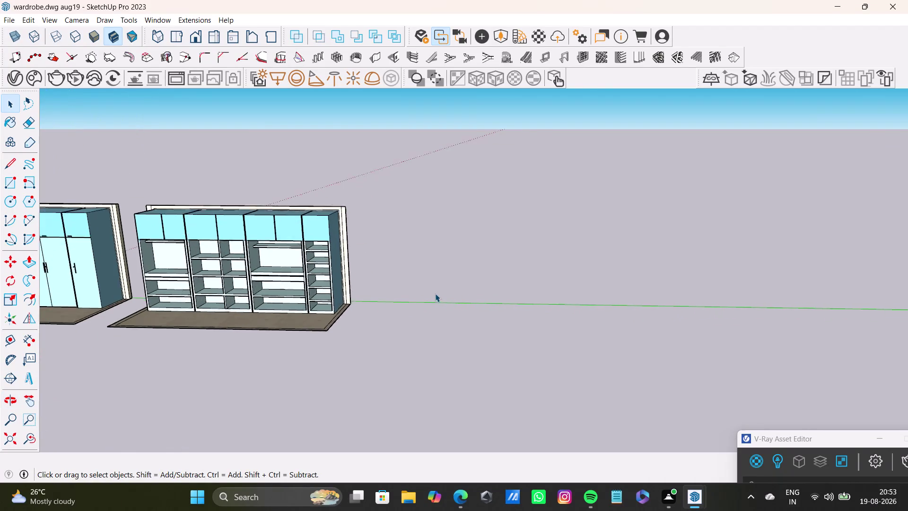
Draw a rectangular floor face on the ground right of the open-shelf wardrobe.
scroll(up, 3)
middle_drag(436, 286, 447, 319)
click(10, 184)
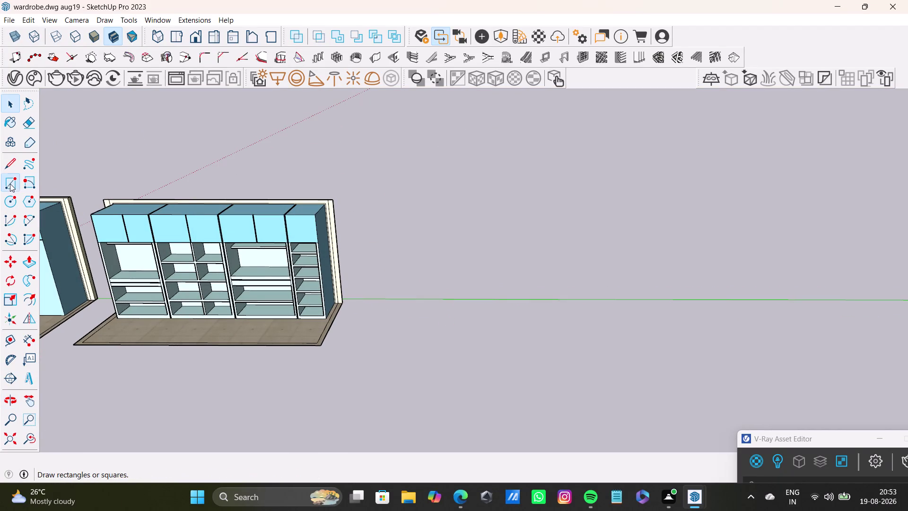
click(374, 299)
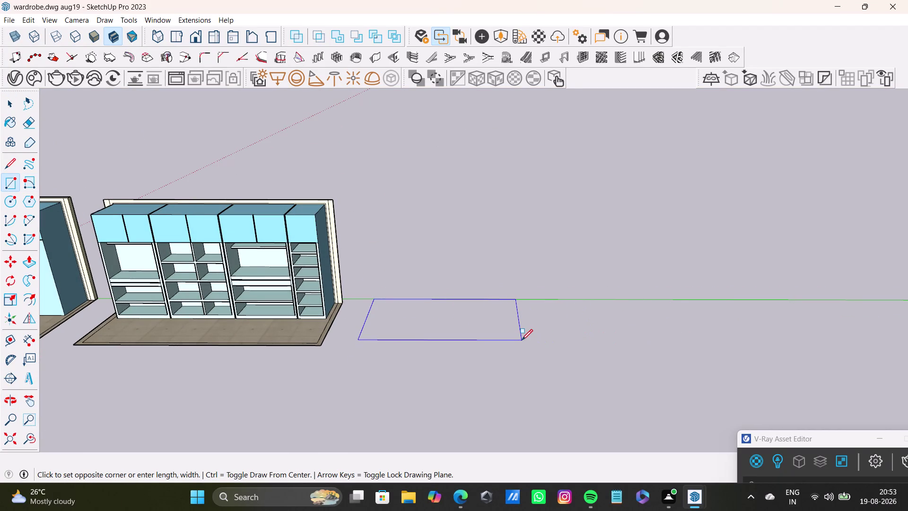
click(522, 340)
Orbit around and beneath the models to check the new face and the bases' undersides.
key(space)
scroll(down, 3)
middle_drag(466, 325, 456, 371)
middle_drag(460, 362, 460, 362)
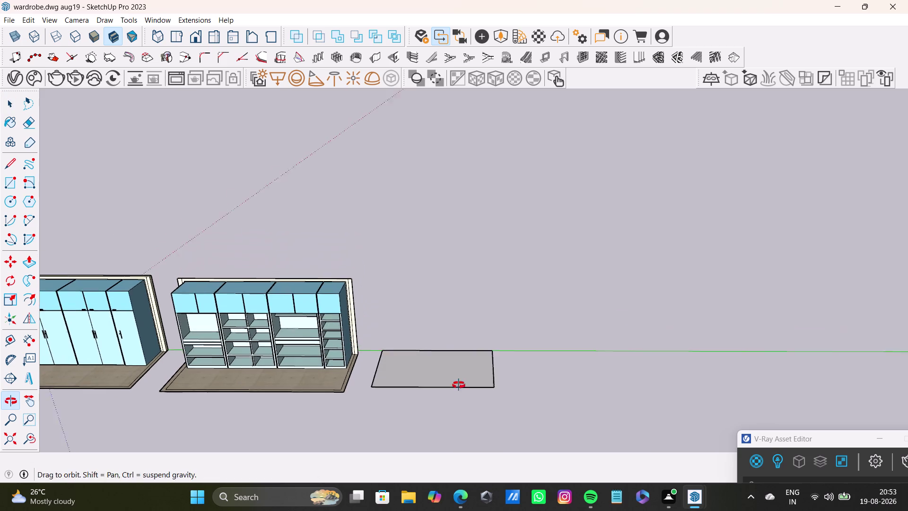
middle_drag(460, 363, 450, 443)
middle_drag(428, 363, 465, 314)
middle_drag(464, 319, 454, 454)
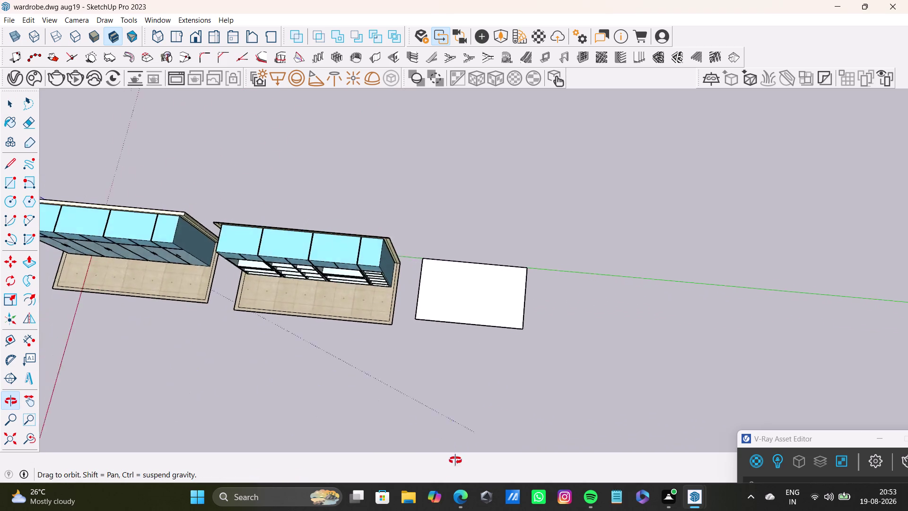
middle_drag(454, 453, 447, 266)
scroll(up, 3)
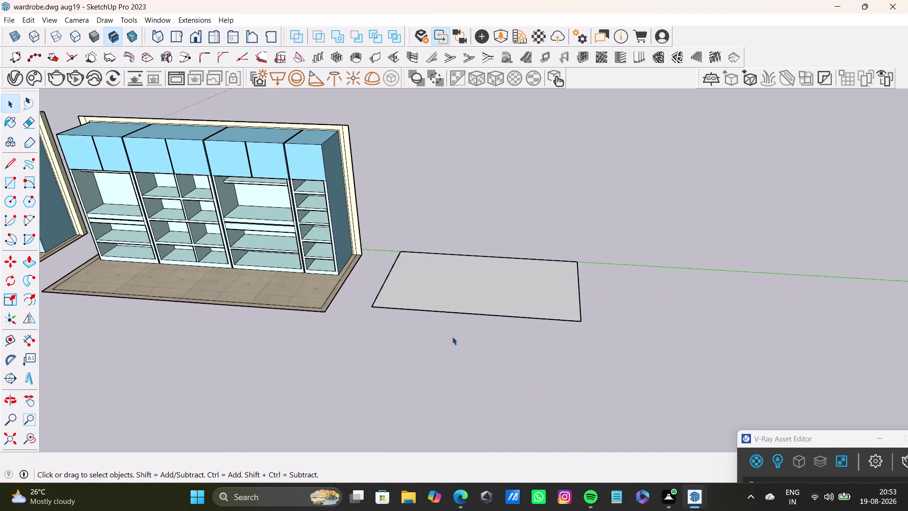
middle_drag(452, 336, 492, 173)
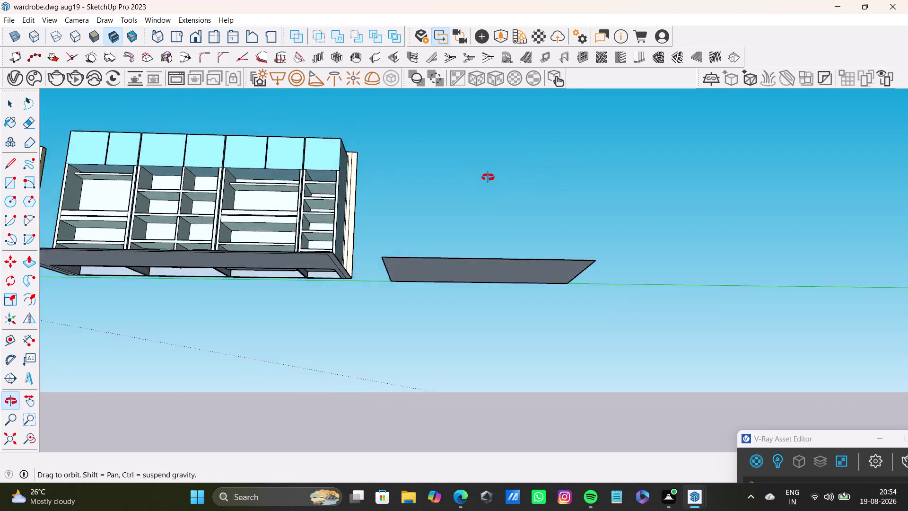
middle_drag(491, 174, 470, 211)
scroll(down, 3)
middle_drag(325, 290, 525, 275)
scroll(up, 3)
middle_drag(427, 246, 427, 195)
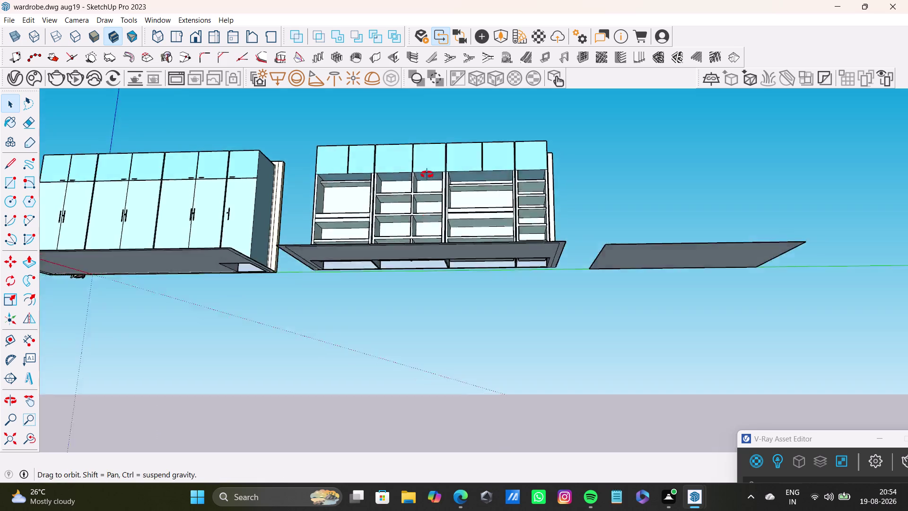
middle_drag(427, 194, 427, 152)
scroll(up, 3)
Draw a rectangle across the underside of the open-shelf wardrobe's base.
middle_drag(393, 237, 390, 185)
click(7, 183)
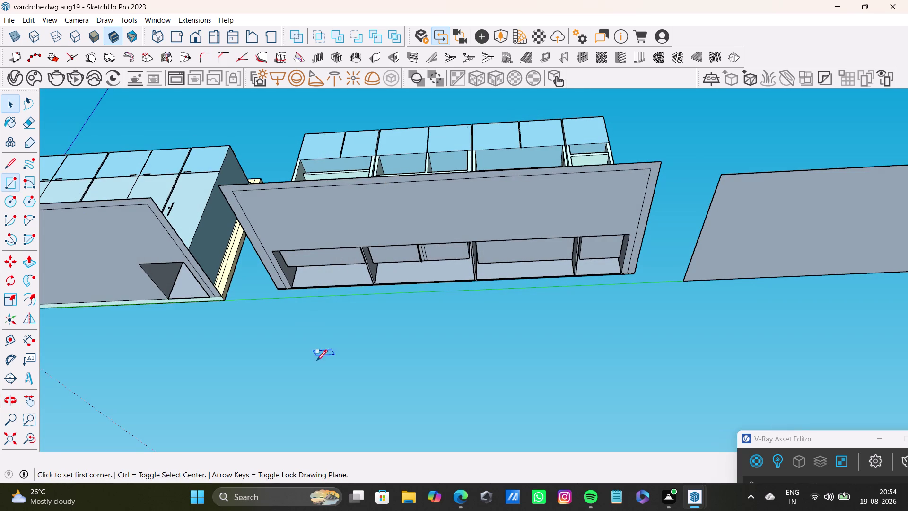
scroll(up, 3)
click(287, 275)
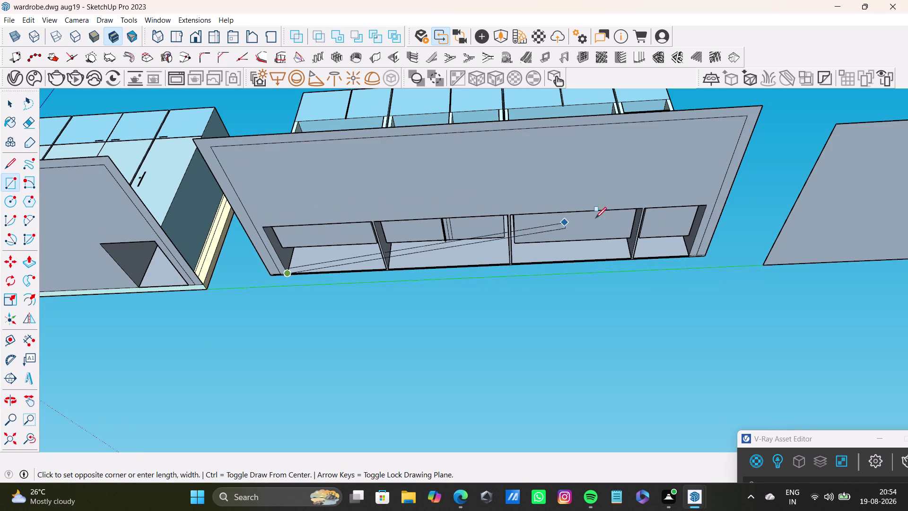
click(704, 206)
key(space)
scroll(down, 3)
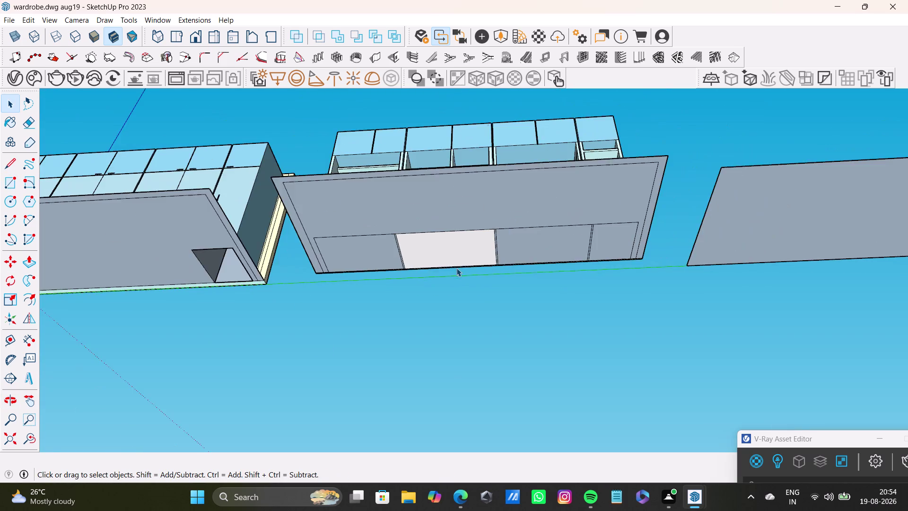
Draw a small rectangle under the door wardrobe's base.
scroll(down, 3)
middle_drag(421, 256, 626, 272)
drag(5, 182, 13, 182)
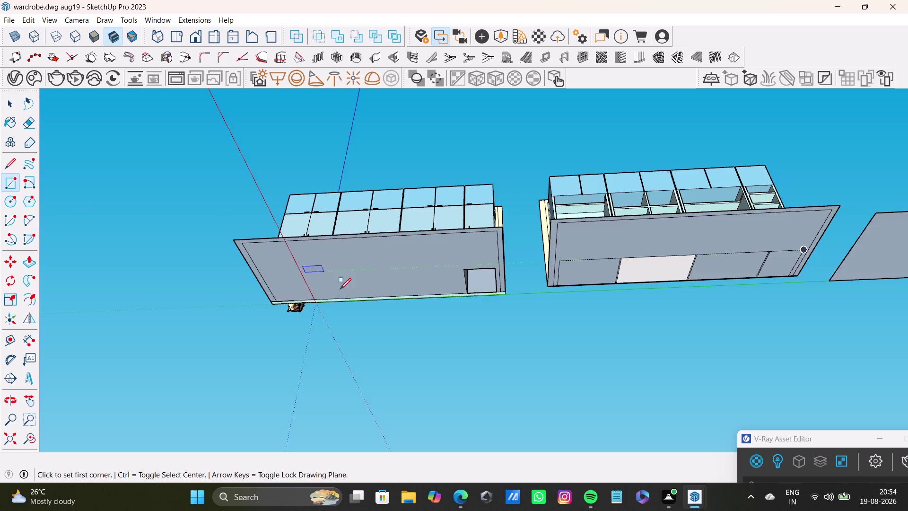
scroll(up, 3)
click(511, 253)
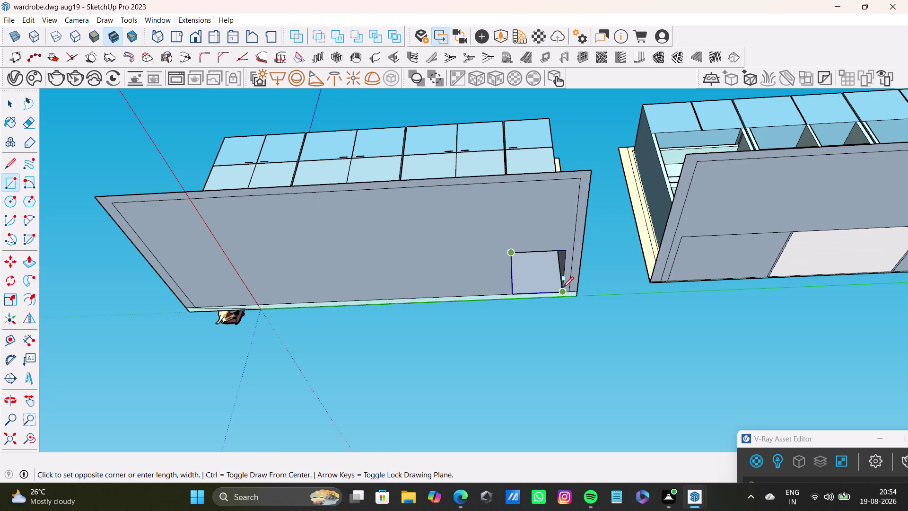
click(562, 288)
key(space)
Orbit back out to a front view of both wardrobes.
scroll(down, 3)
middle_drag(587, 247, 574, 409)
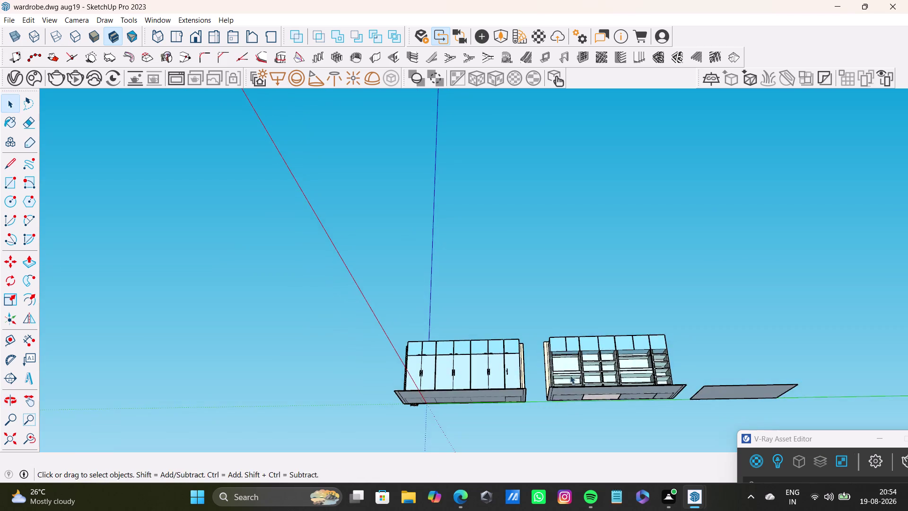
middle_drag(569, 369, 584, 494)
scroll(down, 3)
middle_drag(589, 370, 435, 355)
scroll(up, 3)
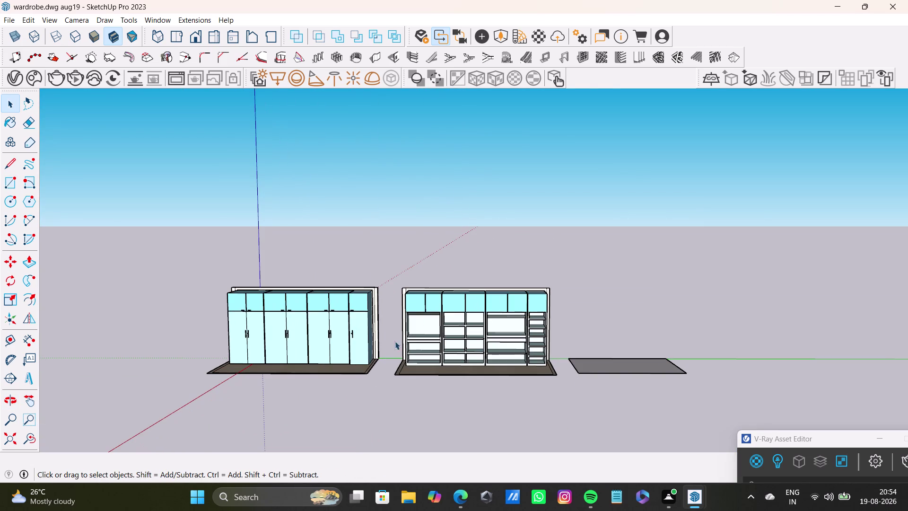
Move the floor face farther to the right.
click(629, 367)
scroll(down, 3)
middle_drag(623, 362, 430, 346)
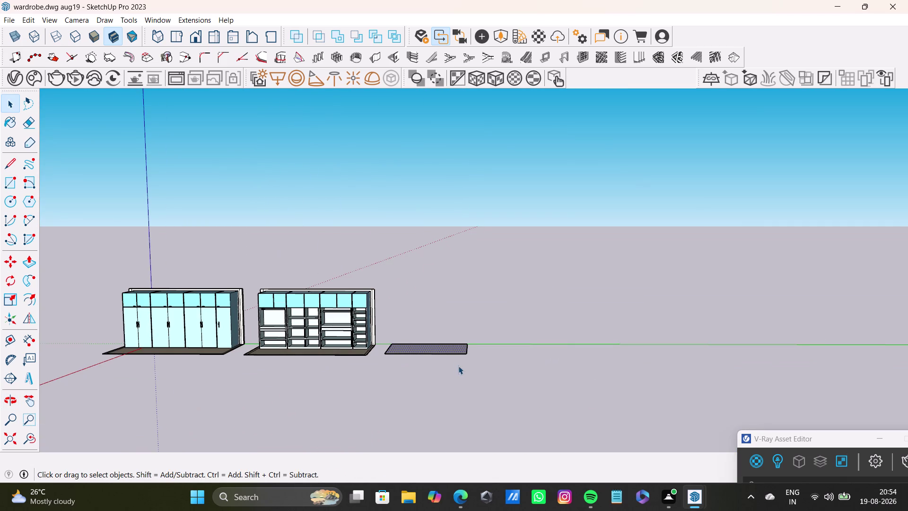
key(m)
click(465, 354)
click(564, 357)
key(space)
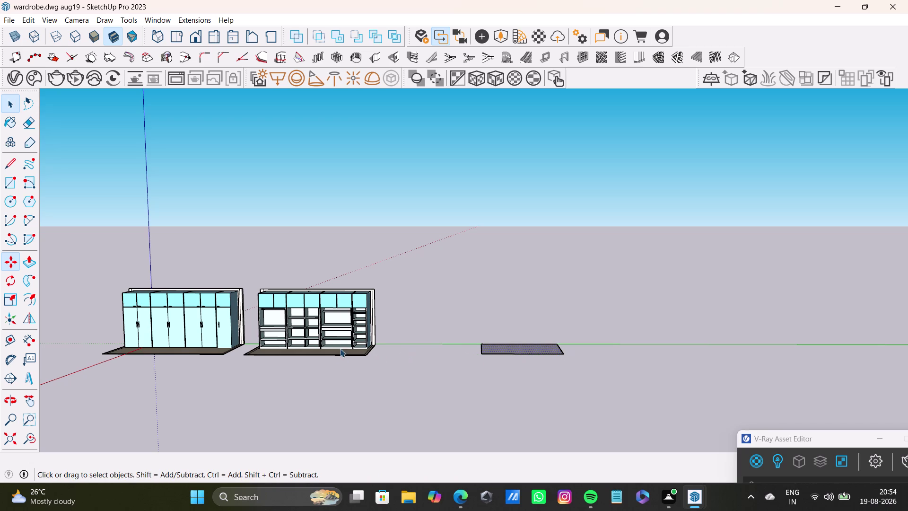
Select the open-shelf wardrobe and orbit in closer to it.
drag(249, 267, 408, 396)
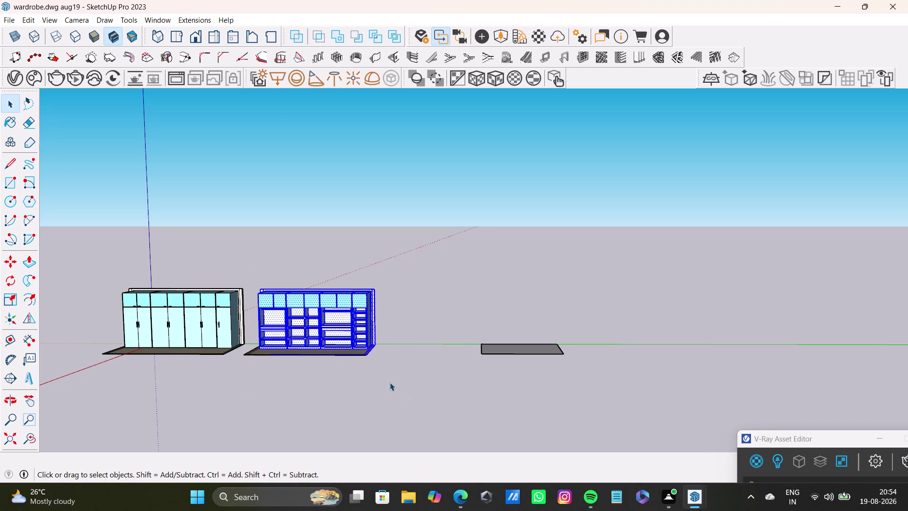
key(m)
click(362, 360)
key(space)
middle_drag(359, 358, 435, 340)
middle_drag(431, 369, 424, 463)
scroll(up, 3)
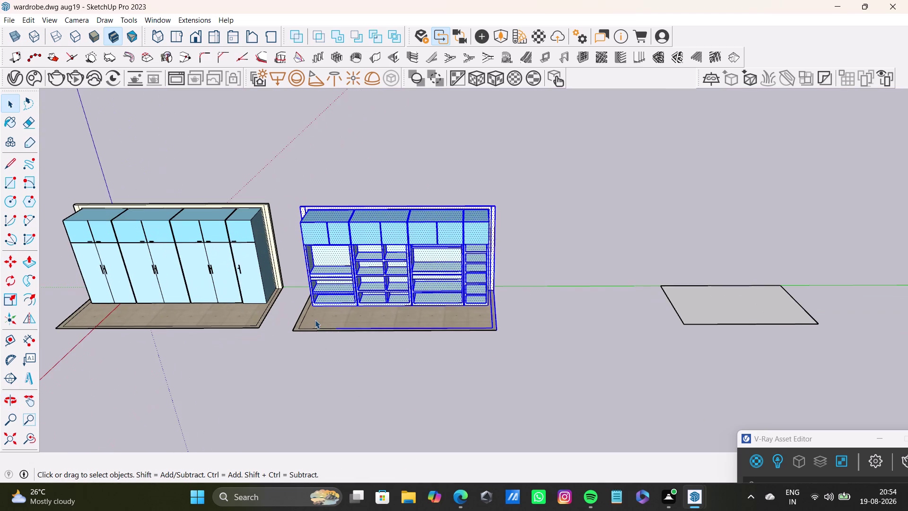
Move the open-shelf wardrobe farther right, picked by its base corner.
triple_click(315, 319)
key(m)
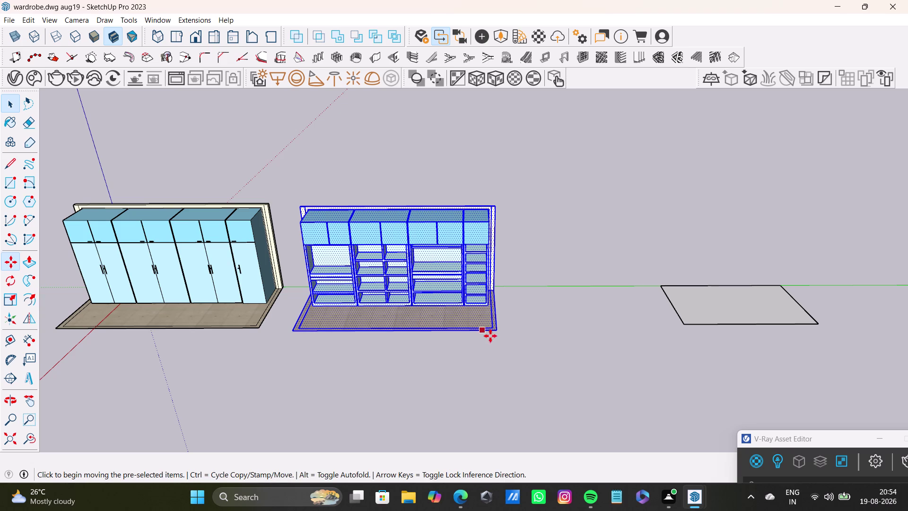
click(499, 332)
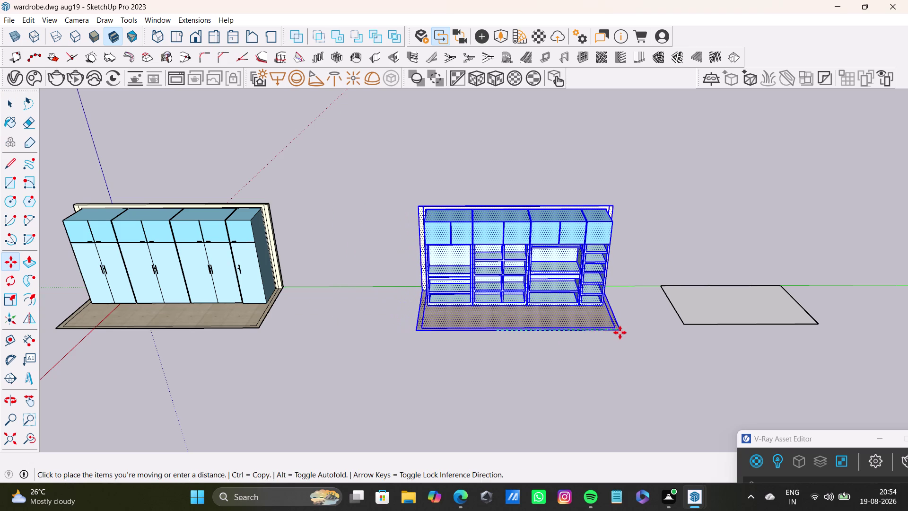
click(620, 333)
key(space)
click(342, 296)
scroll(down, 3)
middle_drag(298, 340, 457, 331)
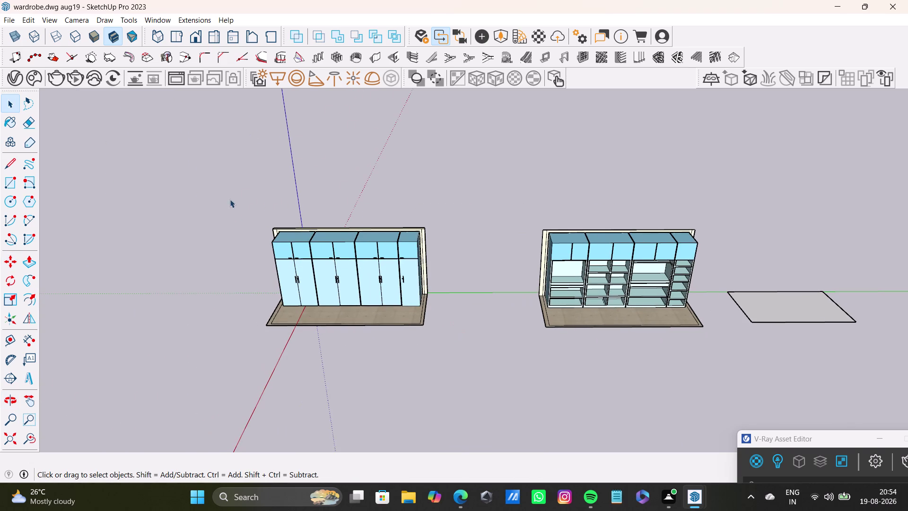
Shift the door wardrobe slightly to the right.
drag(229, 199, 497, 391)
key(m)
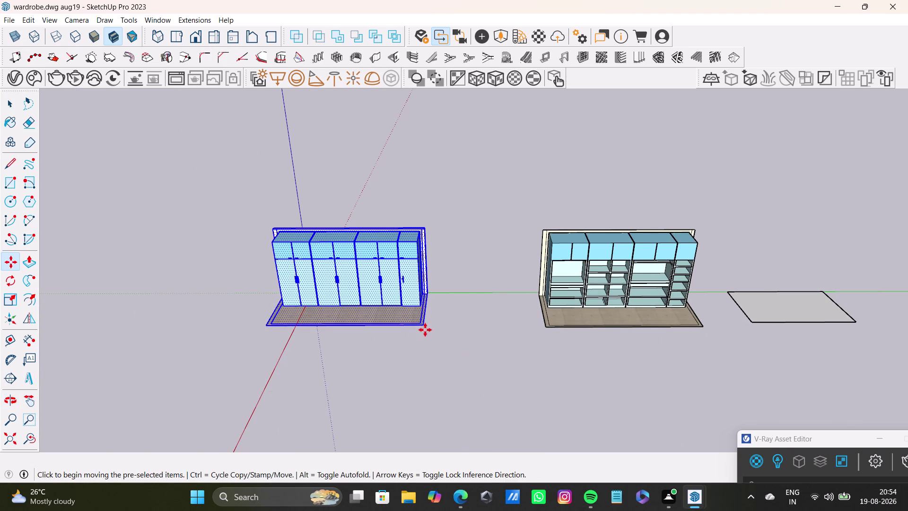
click(423, 326)
click(462, 326)
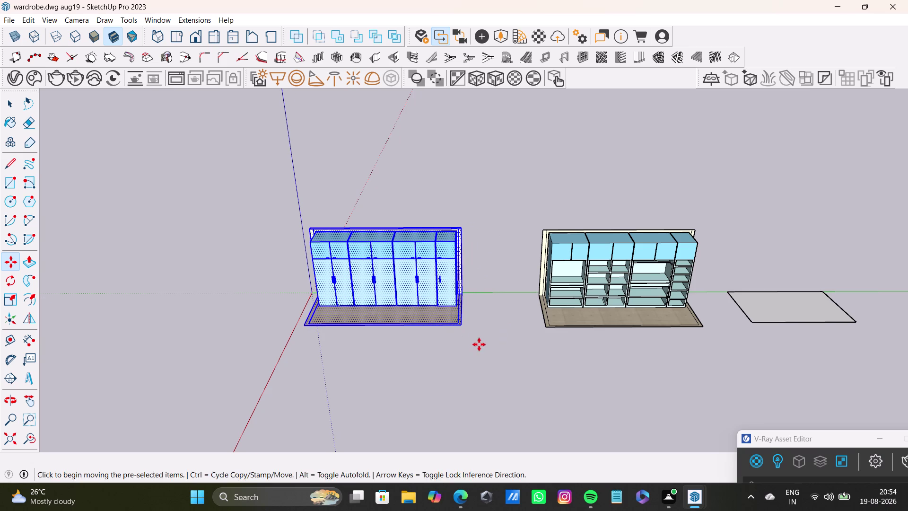
scroll(down, 3)
middle_drag(491, 343, 370, 347)
key(space)
Move the open-shelf wardrobe back beside the door wardrobe.
drag(400, 248, 546, 381)
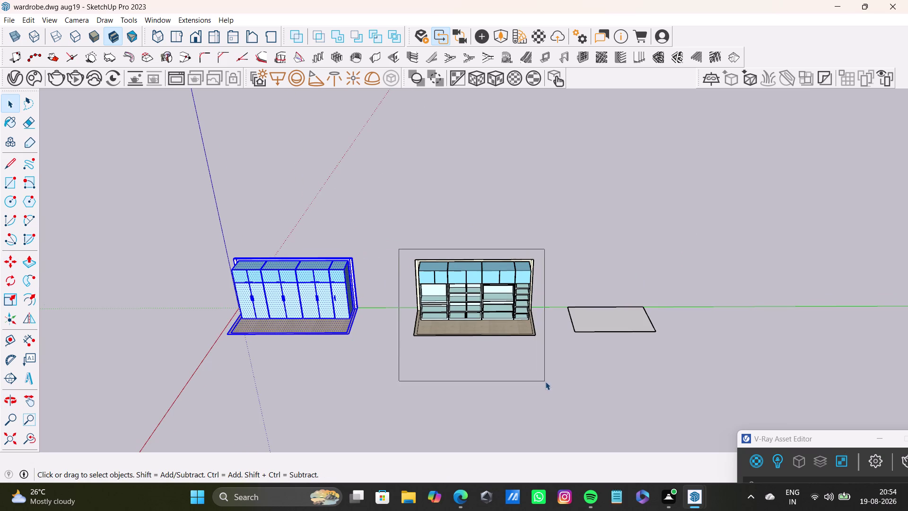
drag(545, 381, 547, 381)
key(m)
click(533, 337)
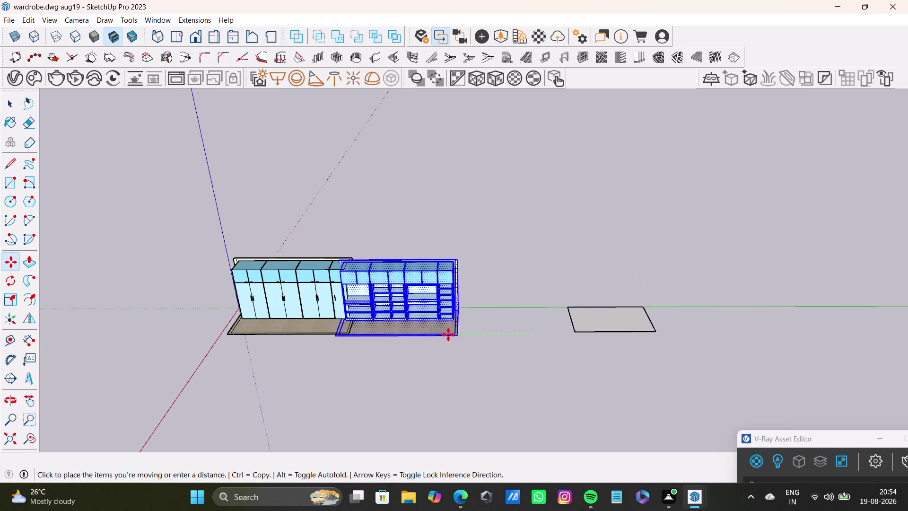
click(474, 333)
key(space)
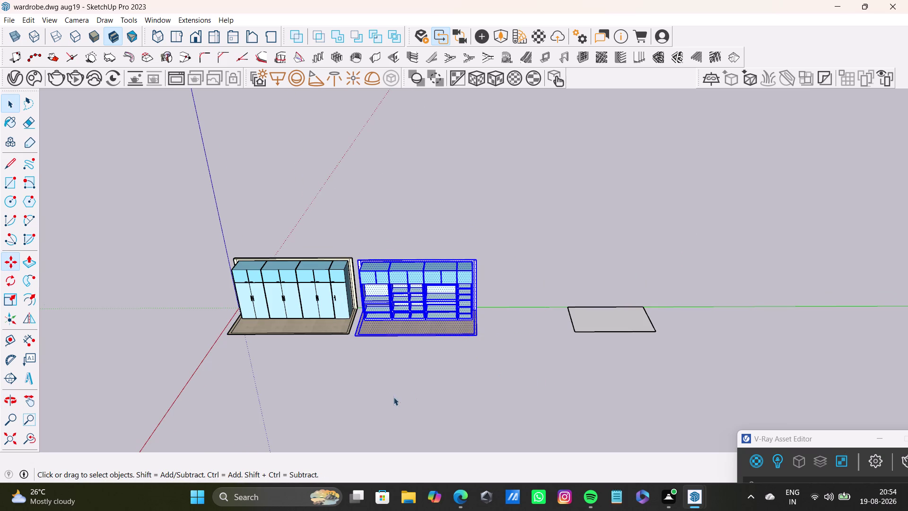
click(396, 380)
Orbit to a side view and select the whole open-shelf unit.
middle_drag(427, 359, 179, 365)
scroll(up, 3)
middle_drag(396, 351, 239, 330)
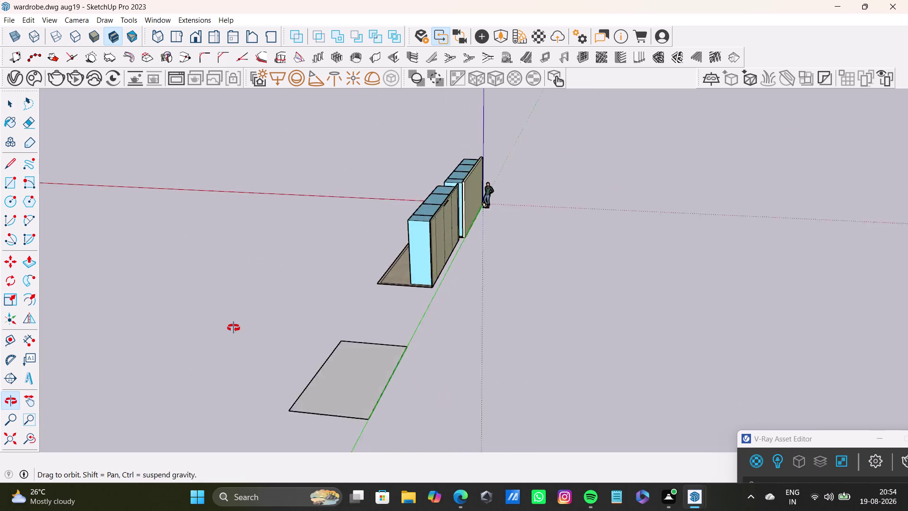
middle_drag(239, 331, 208, 339)
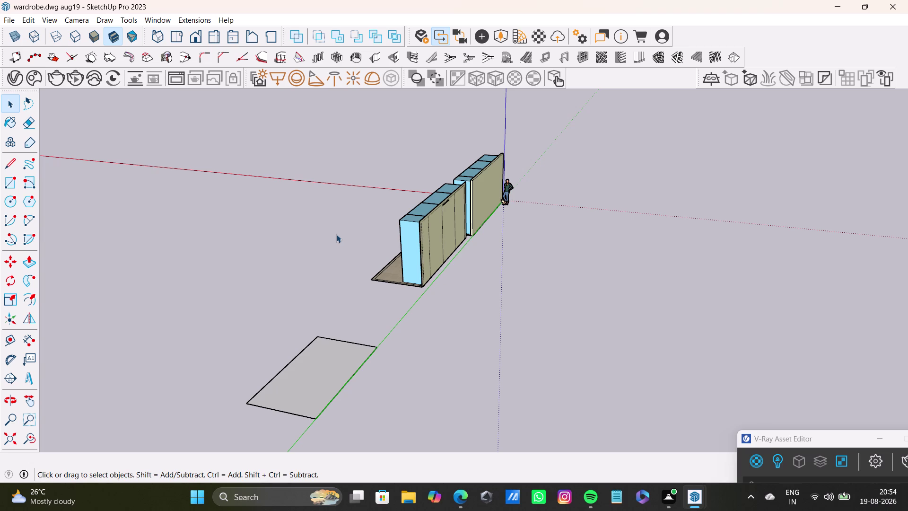
middle_drag(399, 288, 411, 260)
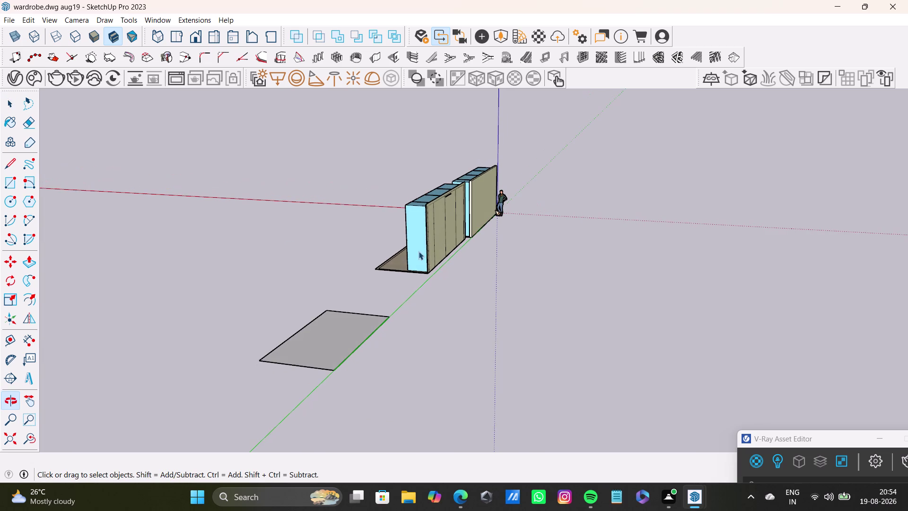
key(space)
triple_click(418, 253)
middle_drag(422, 284, 394, 312)
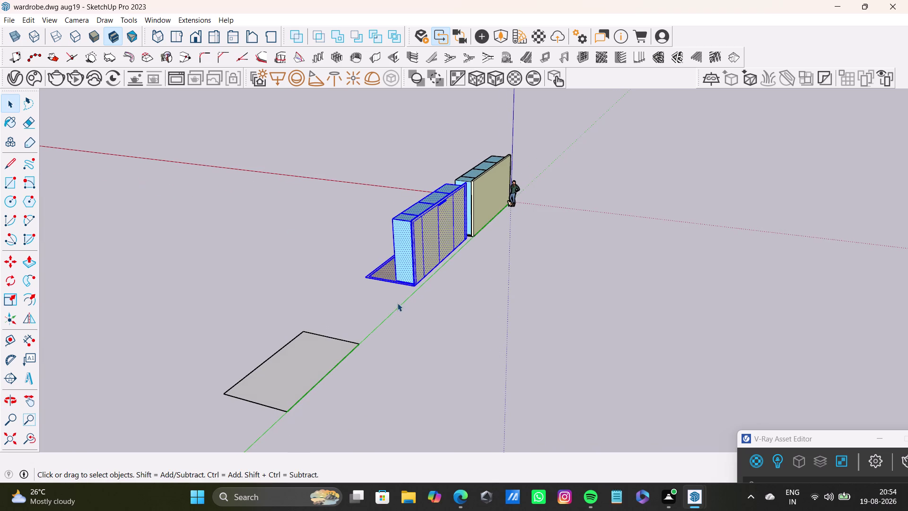
Begin moving the open-shelf unit, then view the gap between the units from the front.
key(m)
scroll(up, 3)
click(417, 289)
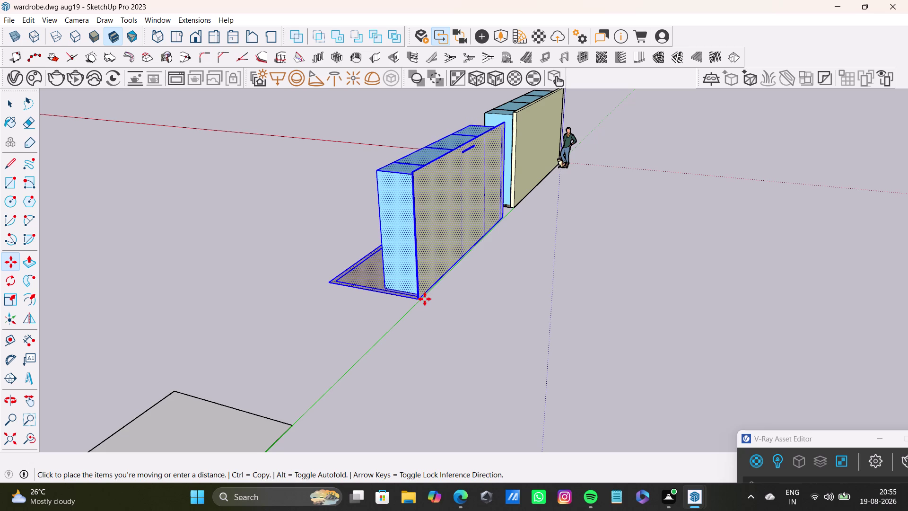
click(426, 299)
key(space)
middle_drag(390, 308, 604, 364)
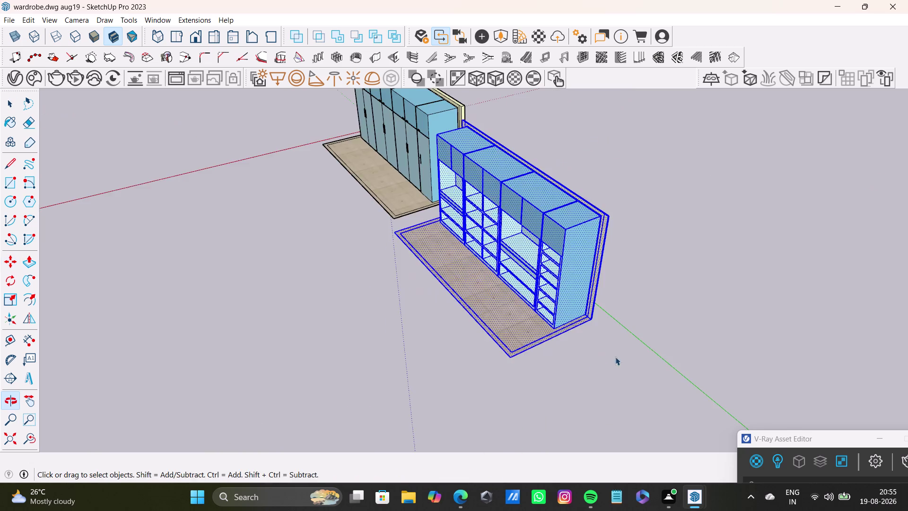
scroll(down, 3)
middle_drag(474, 320, 625, 306)
scroll(up, 3)
middle_drag(420, 282, 580, 272)
scroll(up, 3)
middle_drag(412, 246, 444, 237)
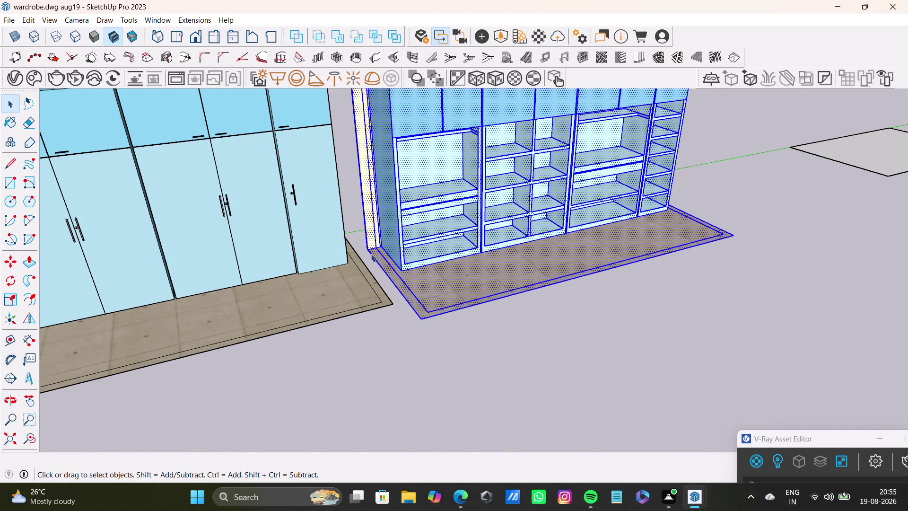
Move the shelf unit up against the door unit and check their alignment.
key(m)
drag(369, 252, 368, 247)
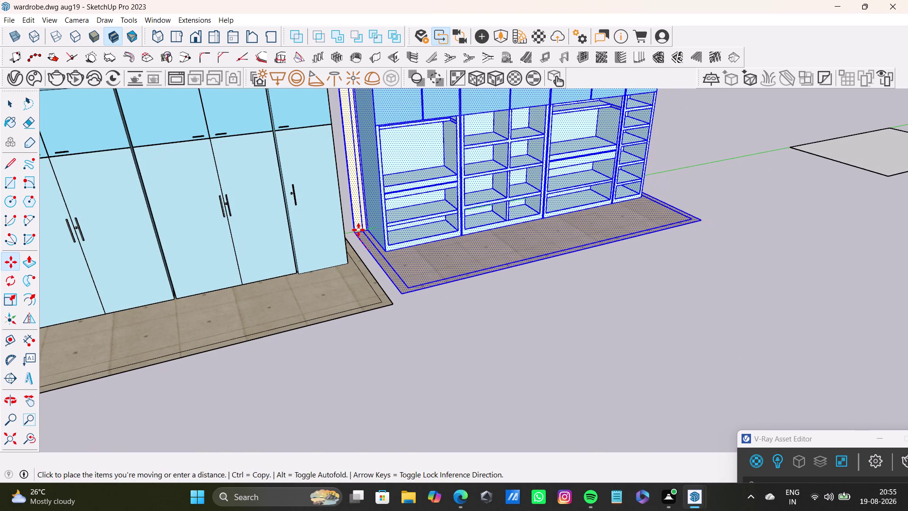
click(359, 229)
key(space)
scroll(down, 3)
middle_drag(434, 285, 314, 296)
middle_drag(363, 268, 352, 284)
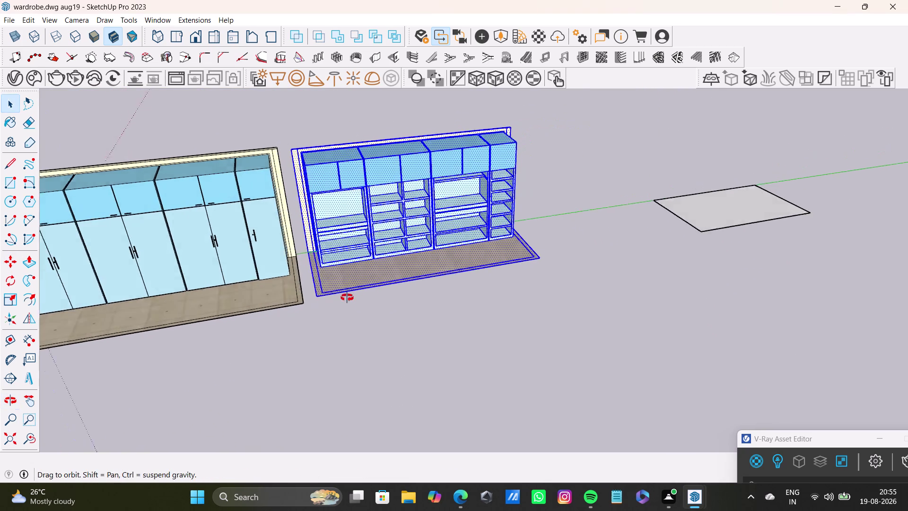
middle_drag(353, 284, 228, 285)
middle_drag(392, 235, 328, 329)
middle_drag(406, 299, 104, 284)
scroll(up, 3)
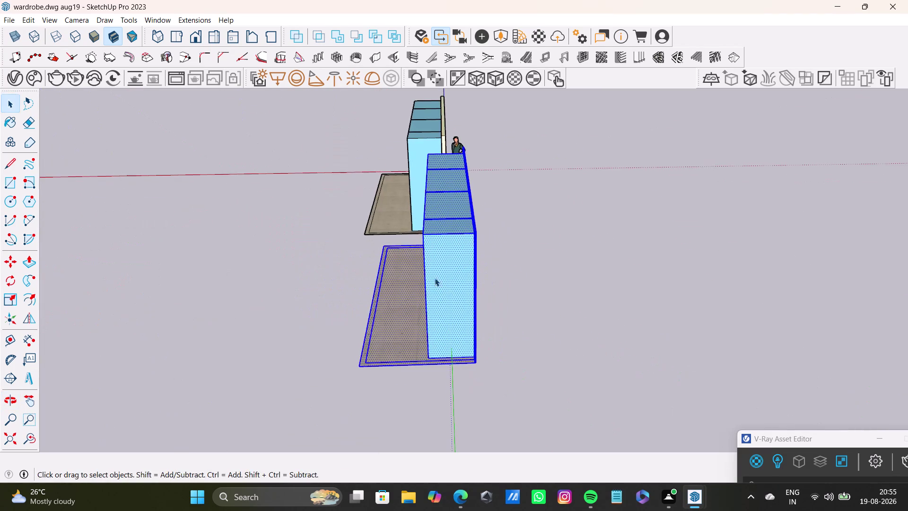
middle_drag(440, 275, 301, 263)
middle_drag(422, 282, 435, 270)
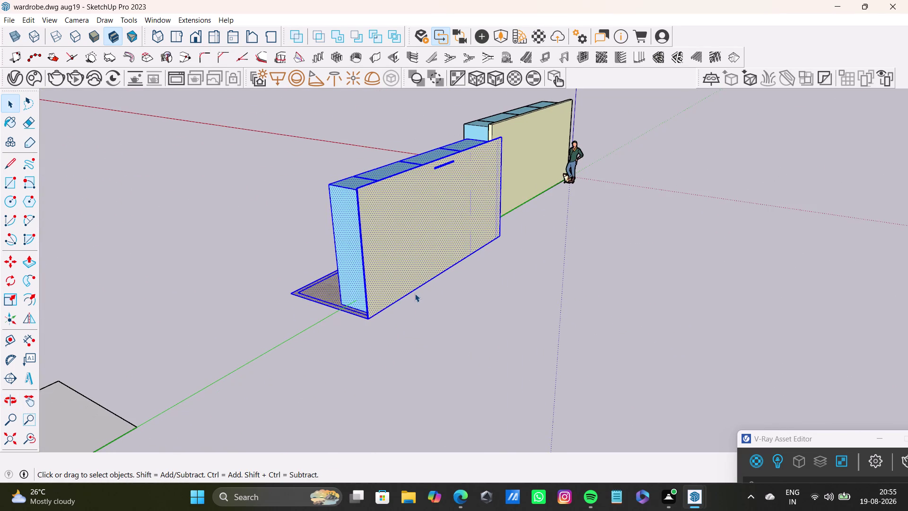
Shift the shelf unit along the green axis into its final spot.
key(m)
click(373, 316)
click(345, 299)
key(space)
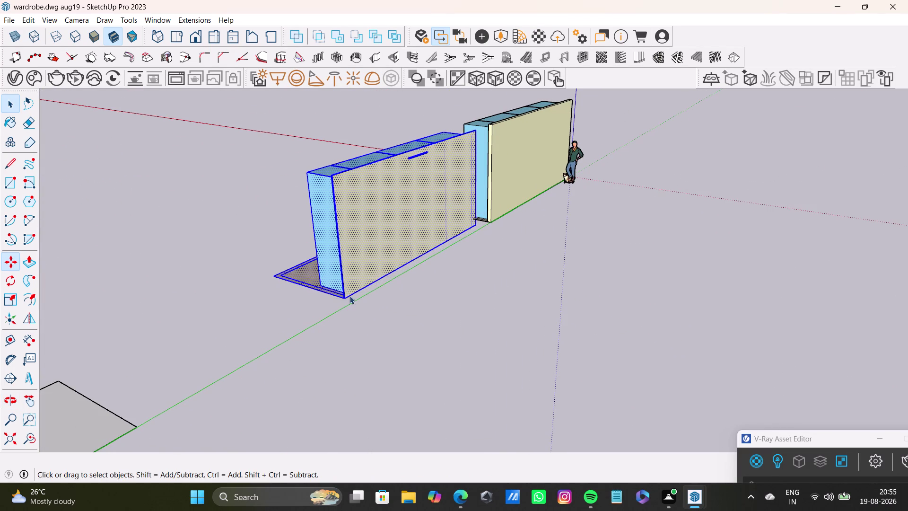
click(375, 270)
click(375, 270)
key(p)
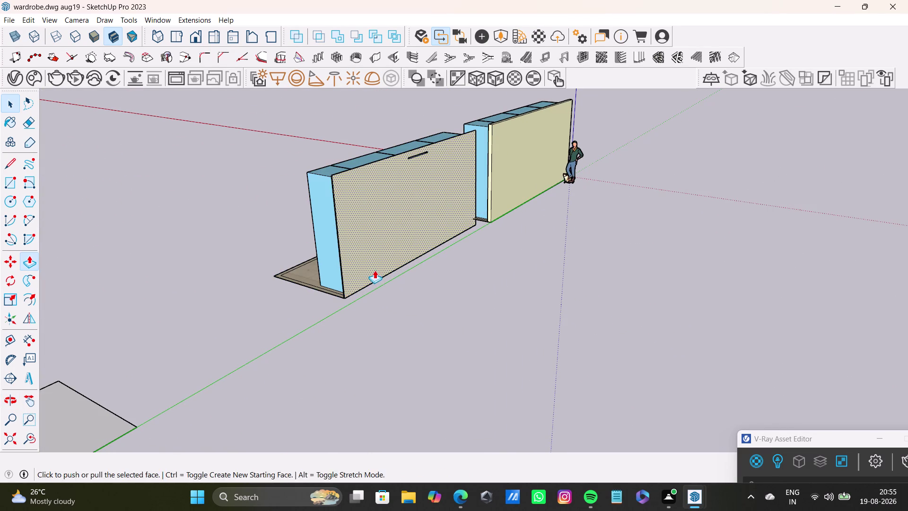
click(375, 270)
key(space)
scroll(down, 3)
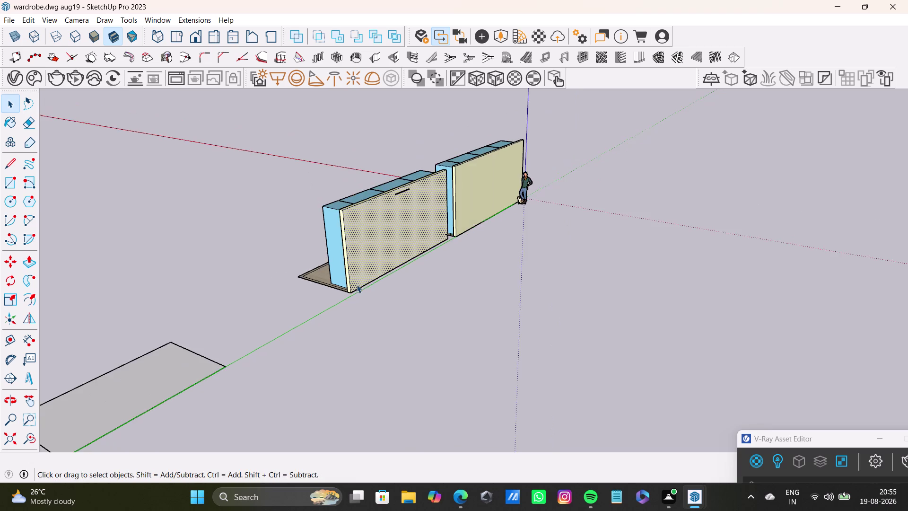
Select the whole open-shelf unit and move it further along, next to the door unit.
middle_drag(356, 285, 570, 345)
scroll(down, 3)
middle_drag(479, 341, 656, 329)
key(space)
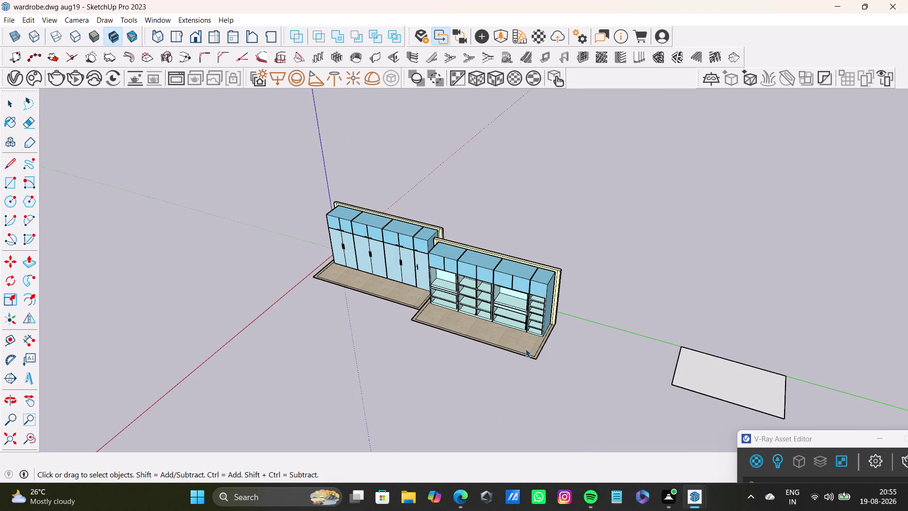
middle_drag(470, 364, 698, 355)
scroll(up, 3)
middle_drag(501, 285, 443, 232)
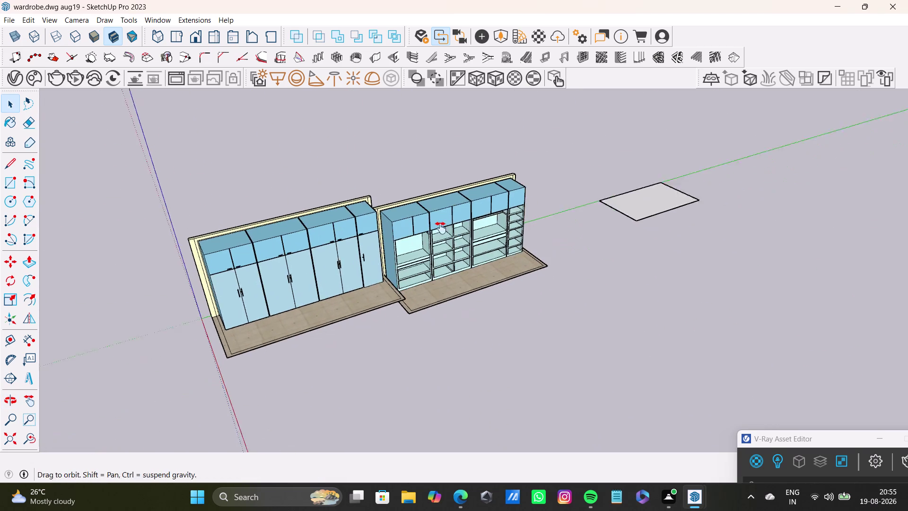
middle_drag(443, 233, 436, 215)
middle_drag(474, 258, 334, 189)
triple_click(543, 267)
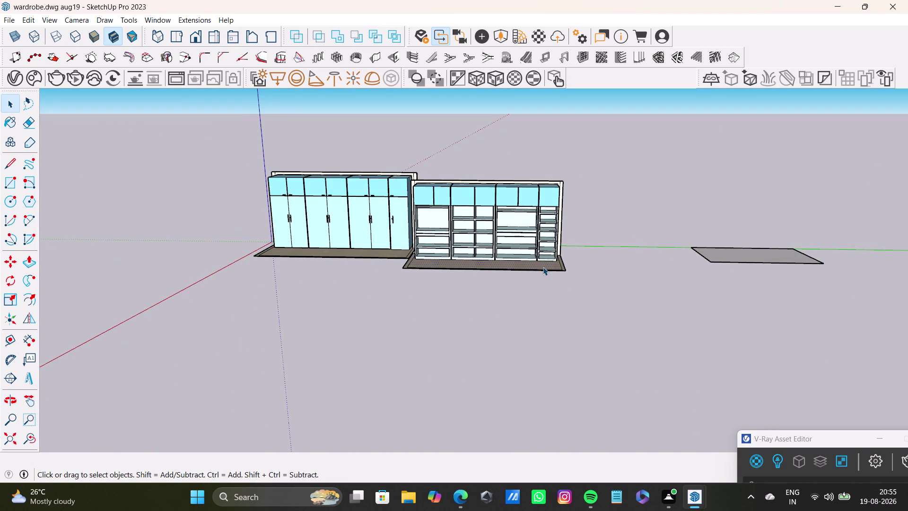
key(m)
click(568, 273)
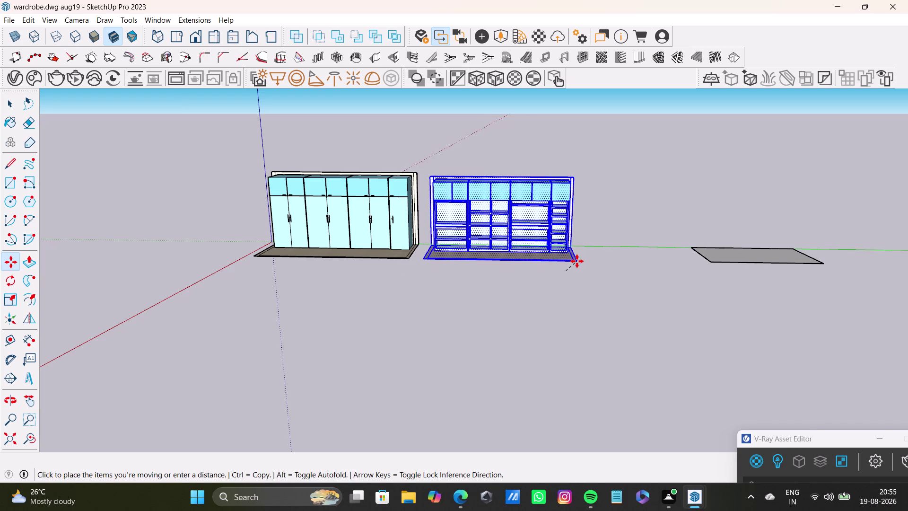
click(577, 262)
Reposition the shelf unit in line beside the door unit, then clear the selection.
middle_drag(433, 284, 523, 365)
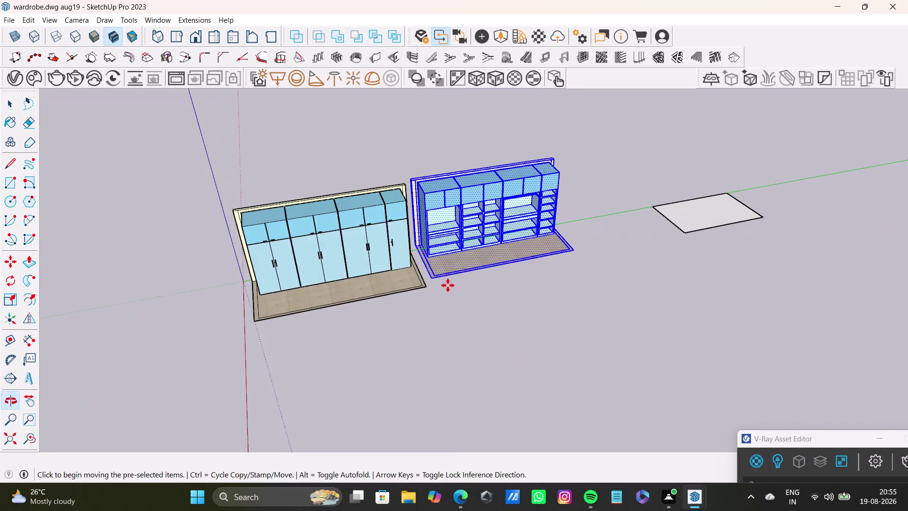
scroll(up, 3)
click(423, 275)
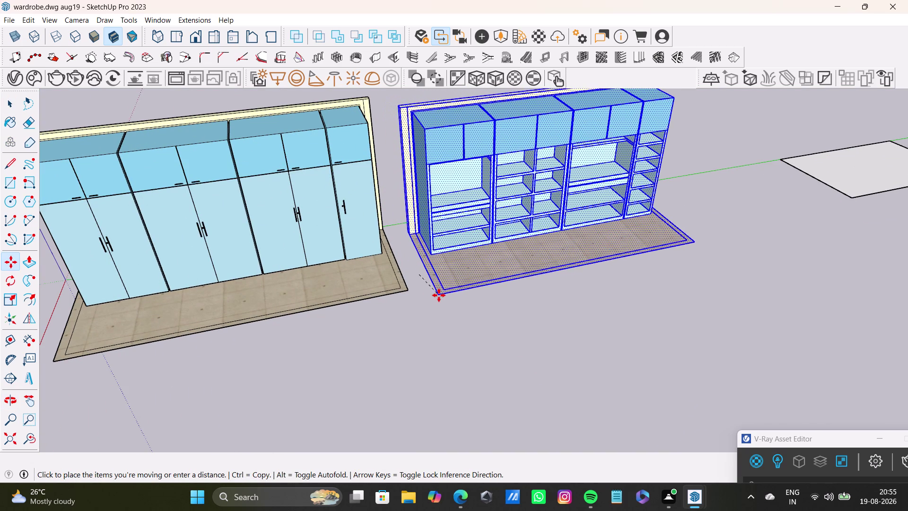
click(440, 295)
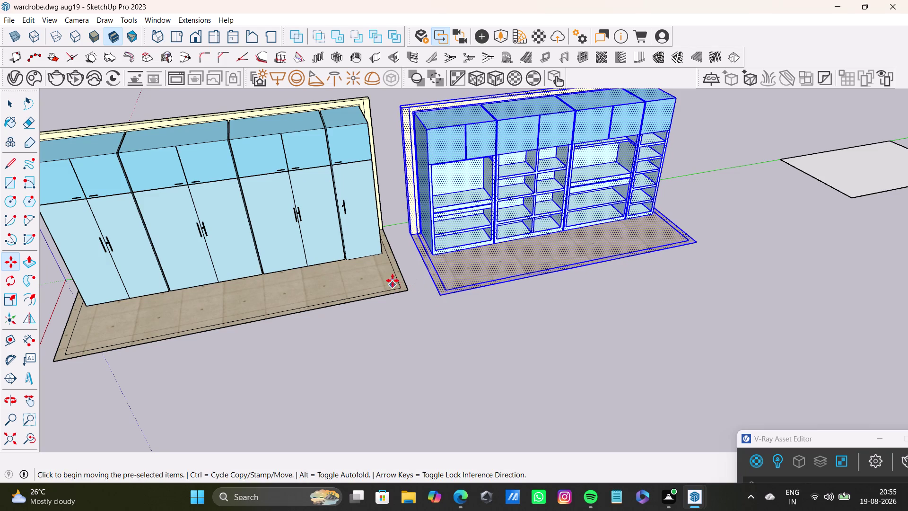
middle_drag(393, 280, 298, 252)
key(space)
click(408, 316)
Select the loose floor face and move it closer to the wardrobe units.
scroll(down, 3)
middle_drag(433, 308, 460, 262)
scroll(up, 3)
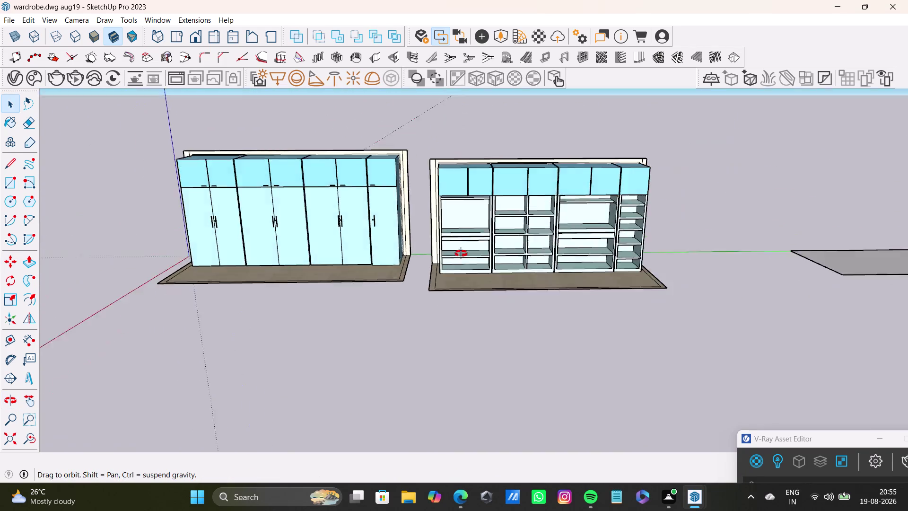
middle_drag(460, 262, 332, 265)
scroll(down, 3)
scroll(down, 3)
middle_drag(339, 269, 341, 142)
middle_drag(345, 246, 348, 214)
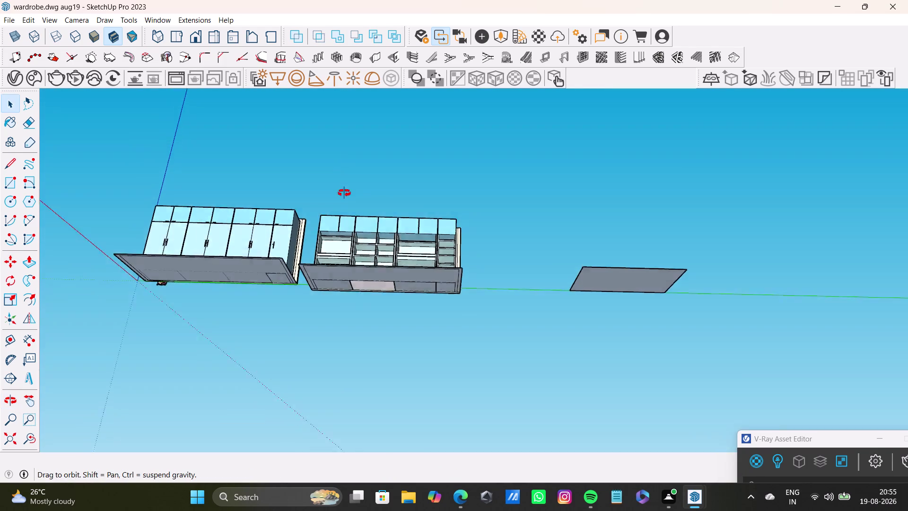
middle_drag(348, 214, 391, 425)
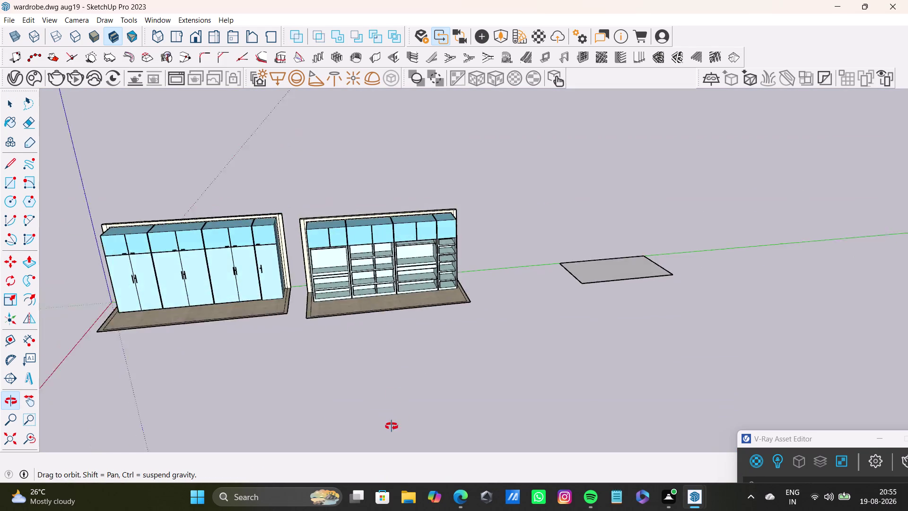
middle_drag(392, 425, 393, 428)
scroll(down, 3)
middle_drag(345, 343, 405, 286)
middle_drag(410, 282, 337, 287)
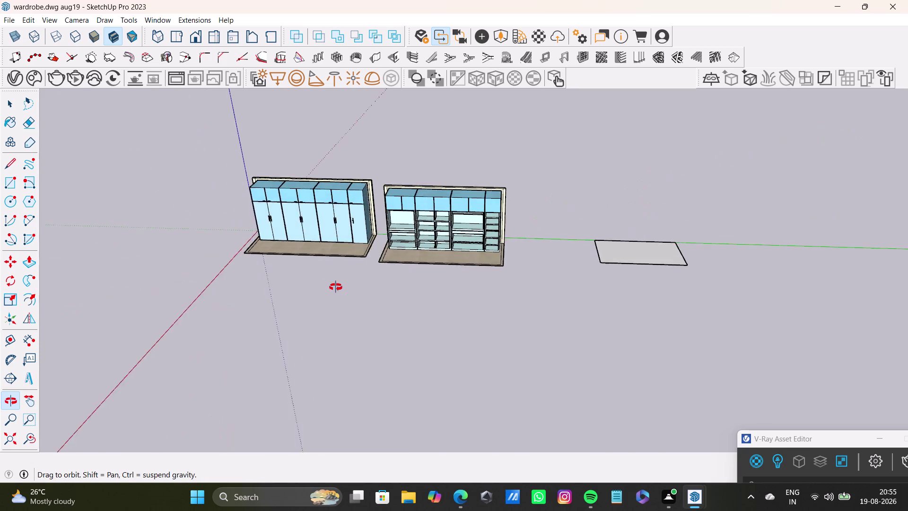
middle_drag(337, 288, 335, 338)
middle_drag(525, 250, 379, 287)
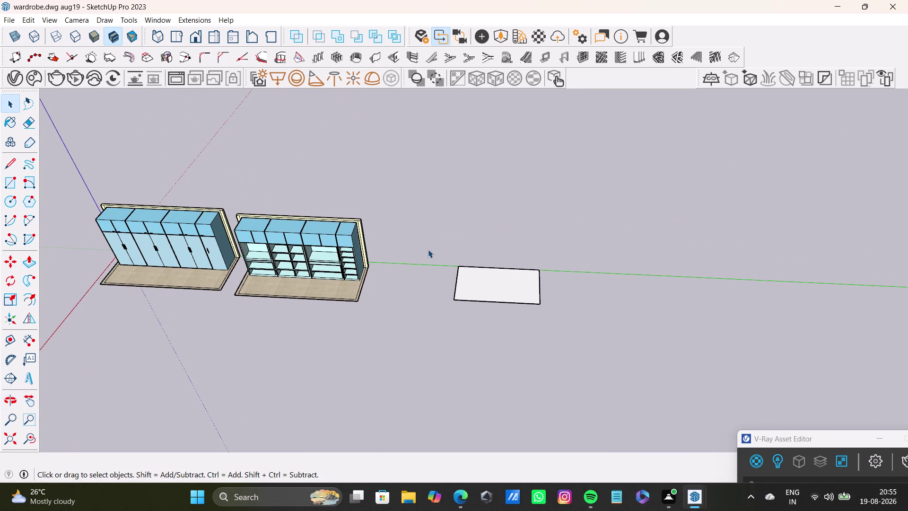
key(space)
drag(432, 249, 609, 352)
key(m)
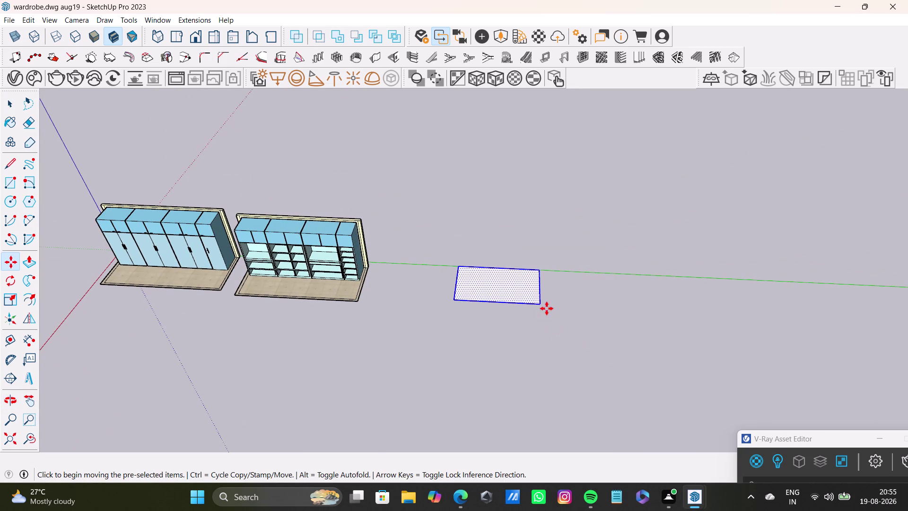
click(535, 301)
click(471, 299)
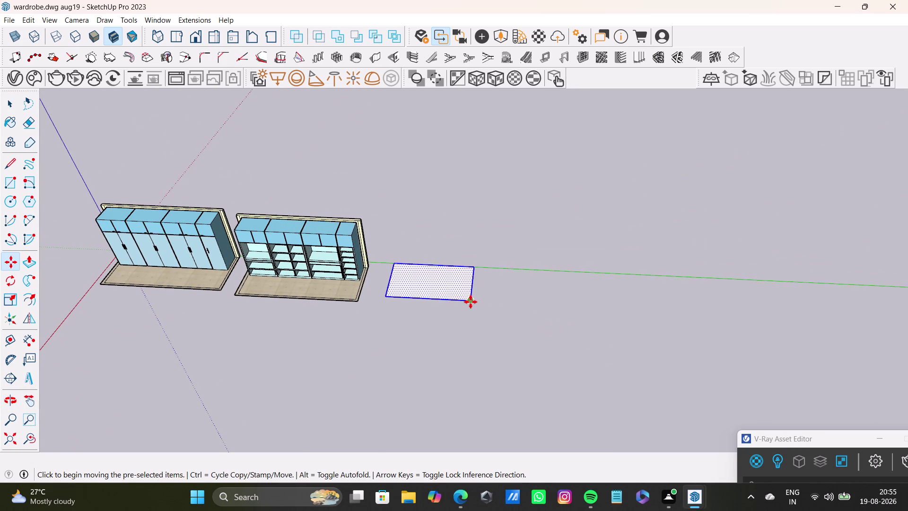